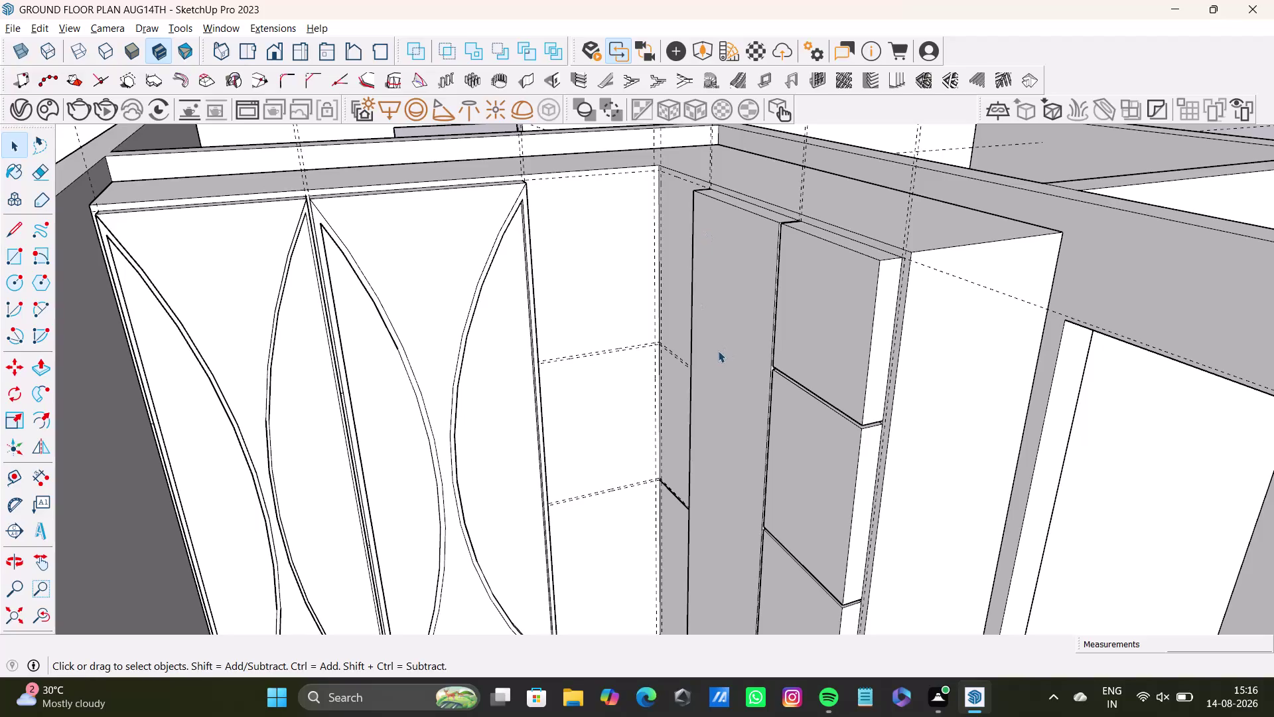
middle_drag(609, 365, 610, 382)
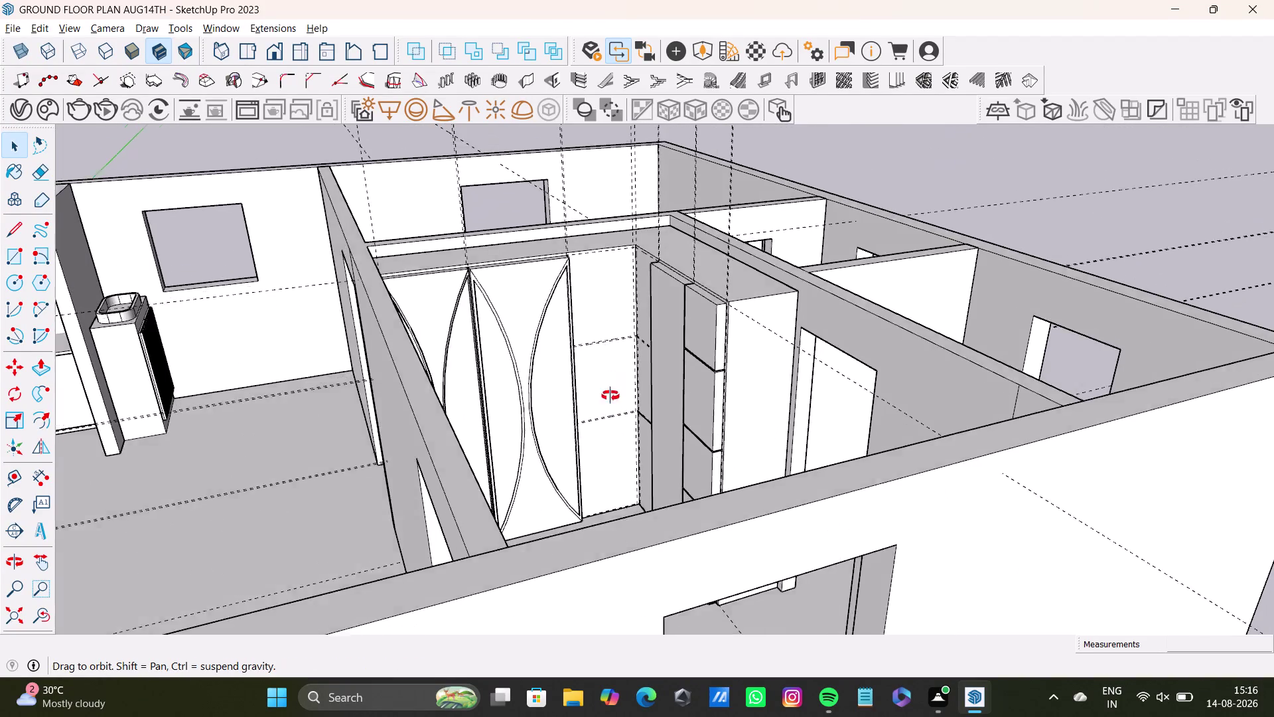
middle_drag(610, 381, 618, 420)
scroll(up, 3)
scroll(up, 3)
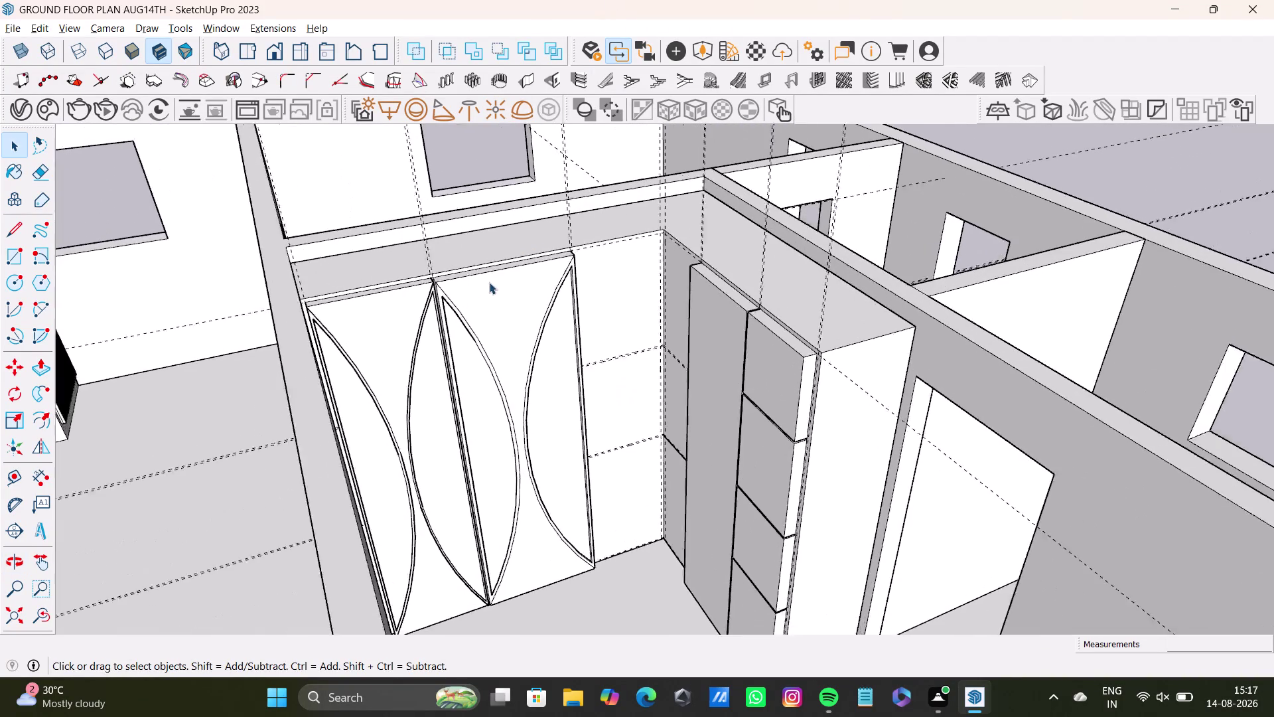
scroll(up, 3)
middle_drag(628, 321, 724, 468)
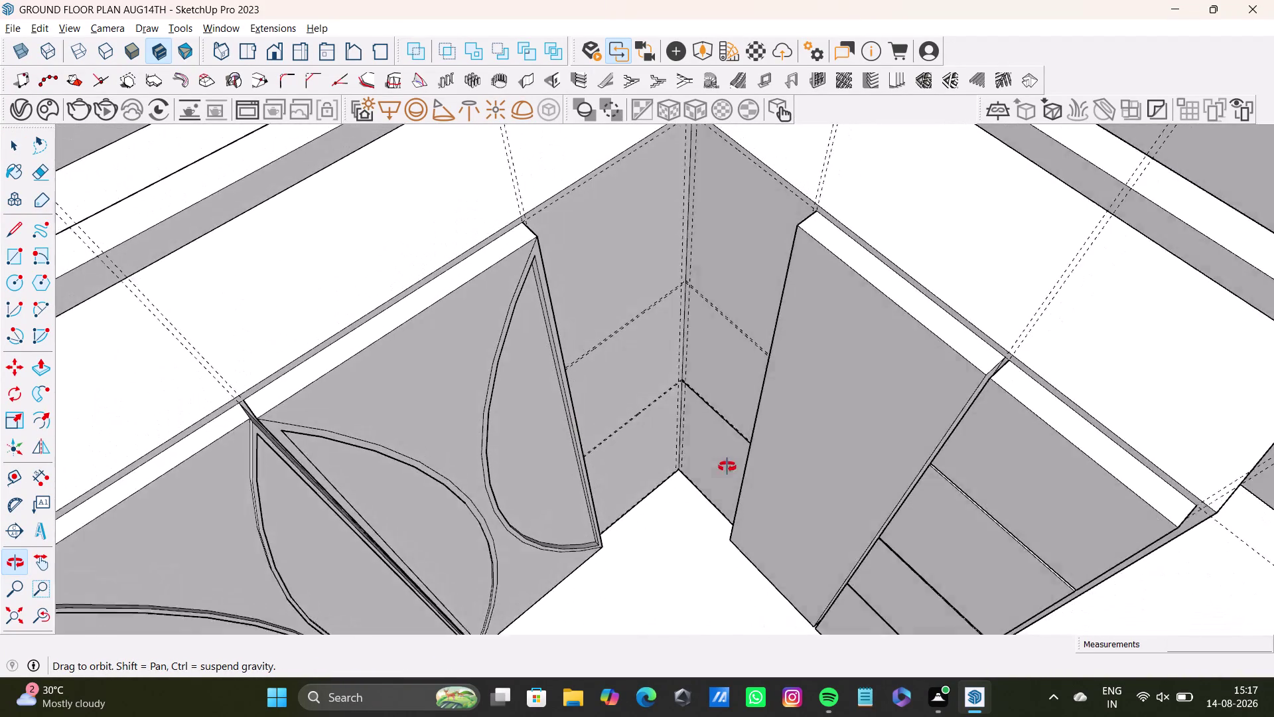
middle_drag(724, 468, 764, 334)
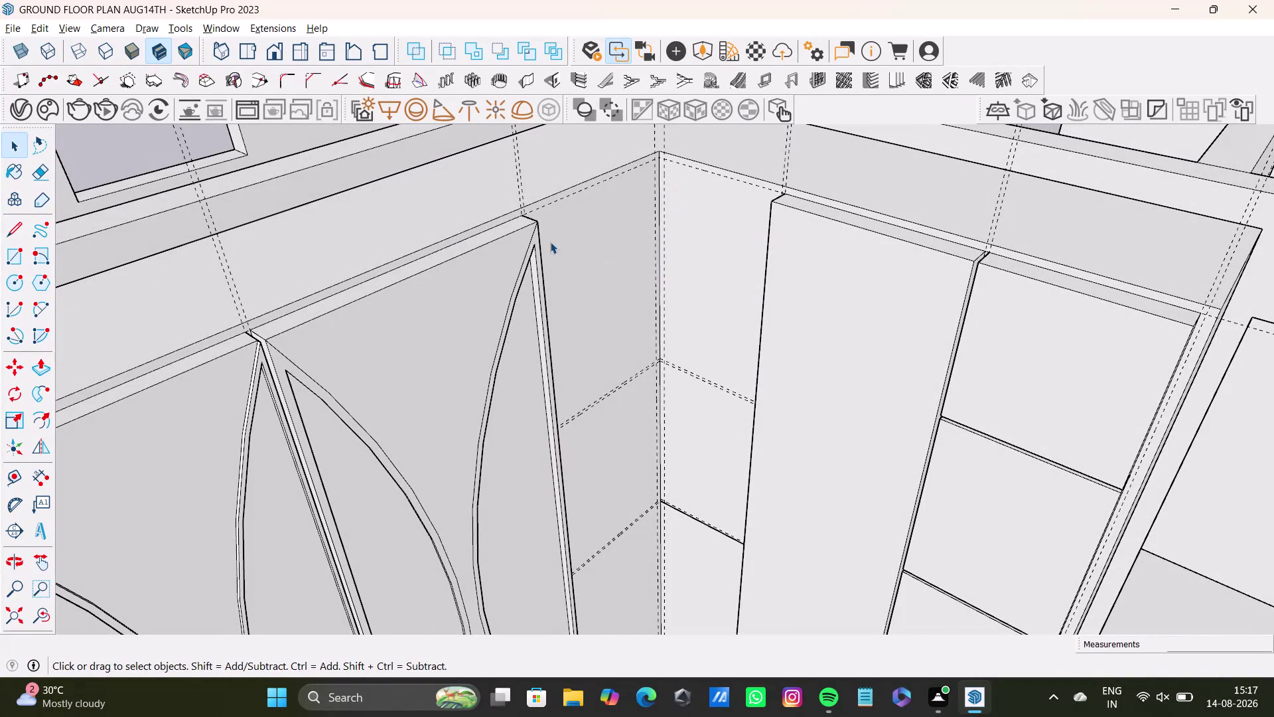